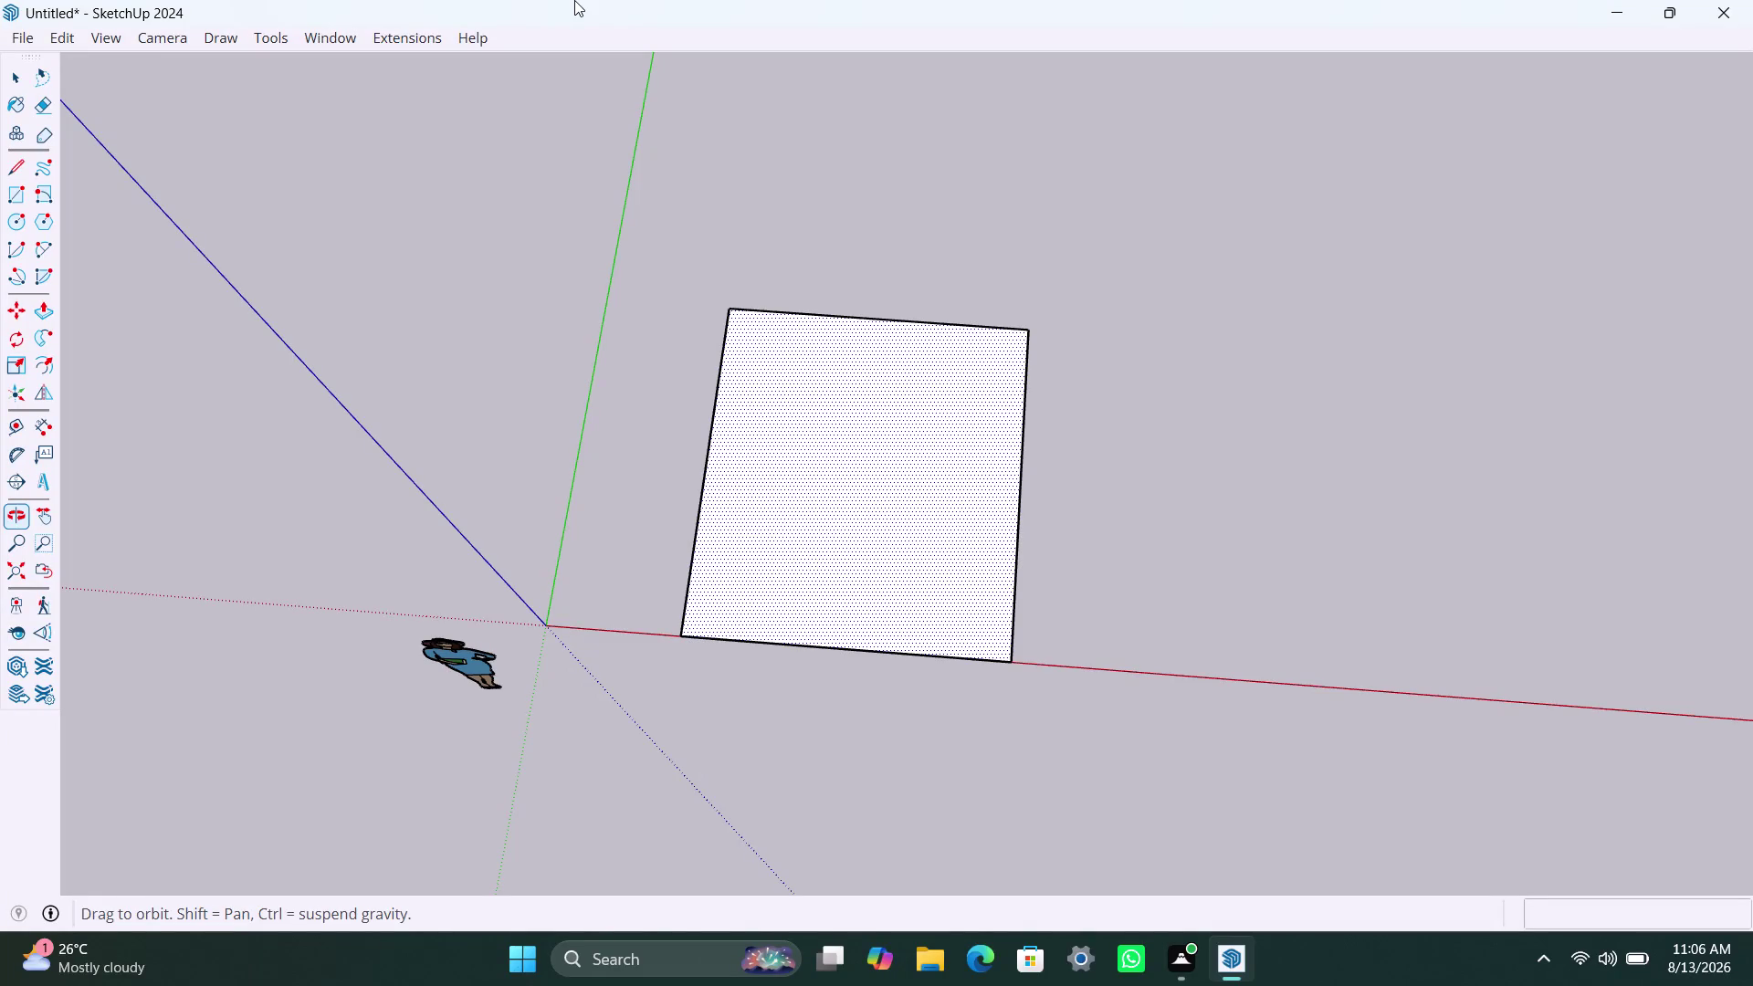
Bring up the app window's options menu, then dismiss it.
right_click(575, 0)
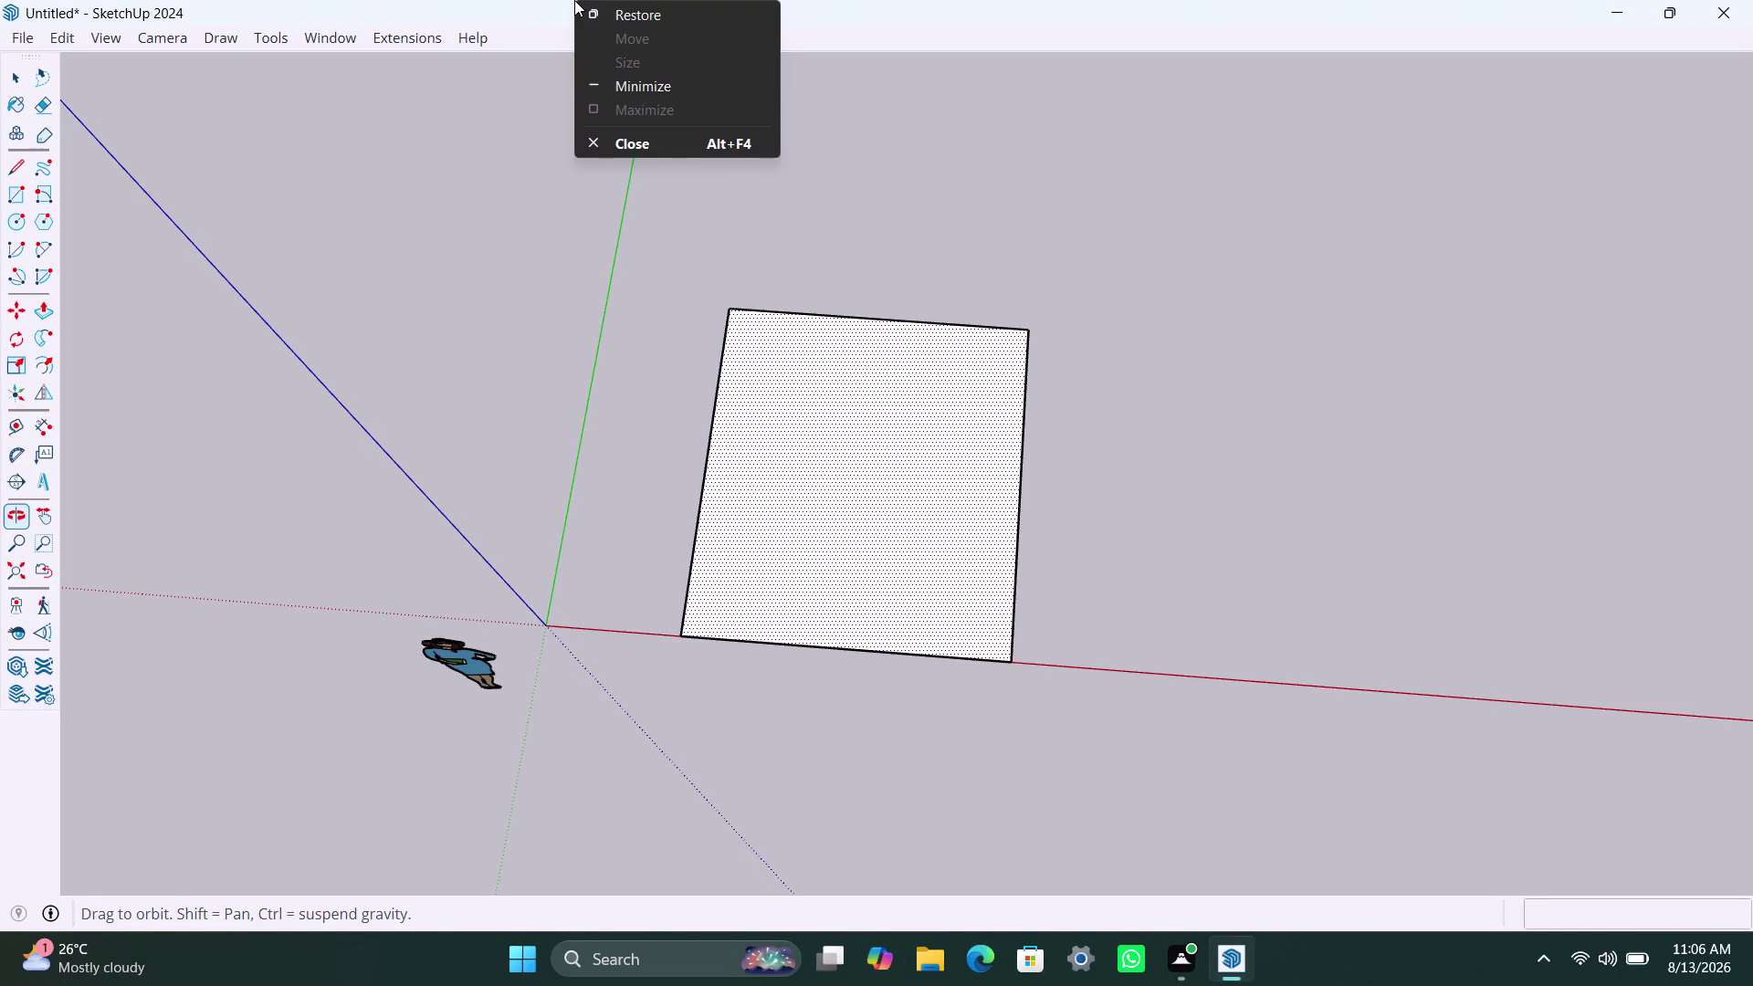
scroll(up, 3)
click(681, 257)
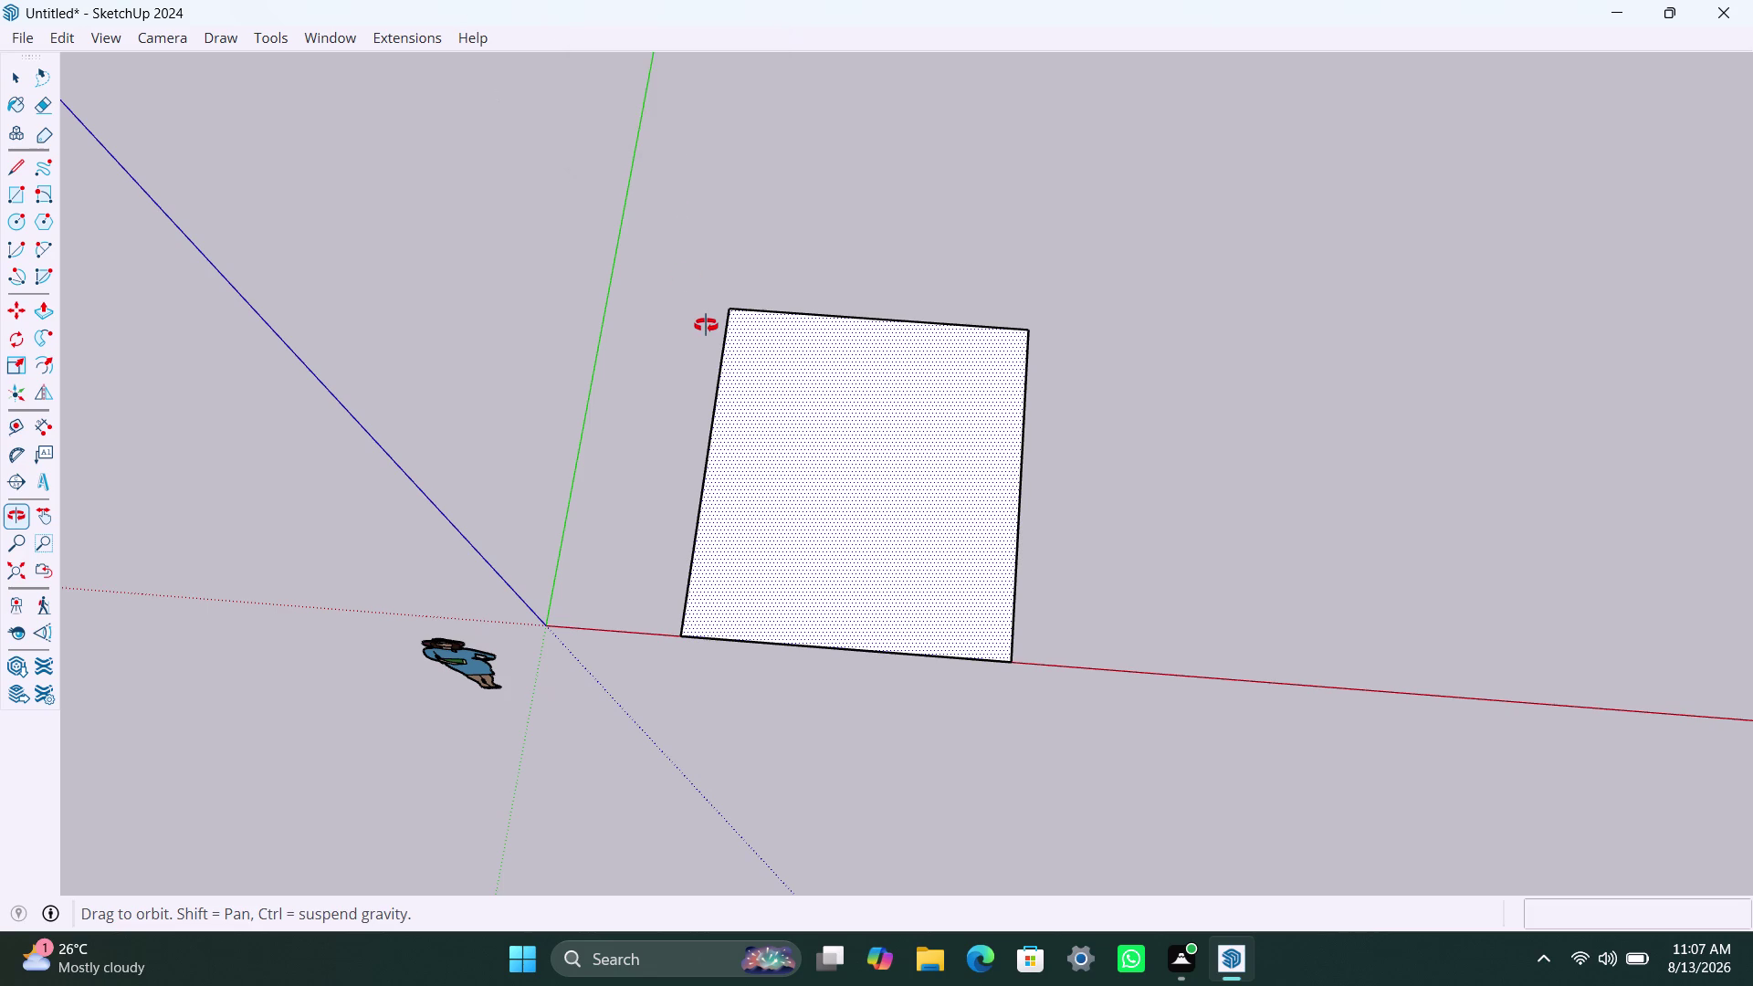
Switch to the Select tool, cancelling any active command.
key(space)
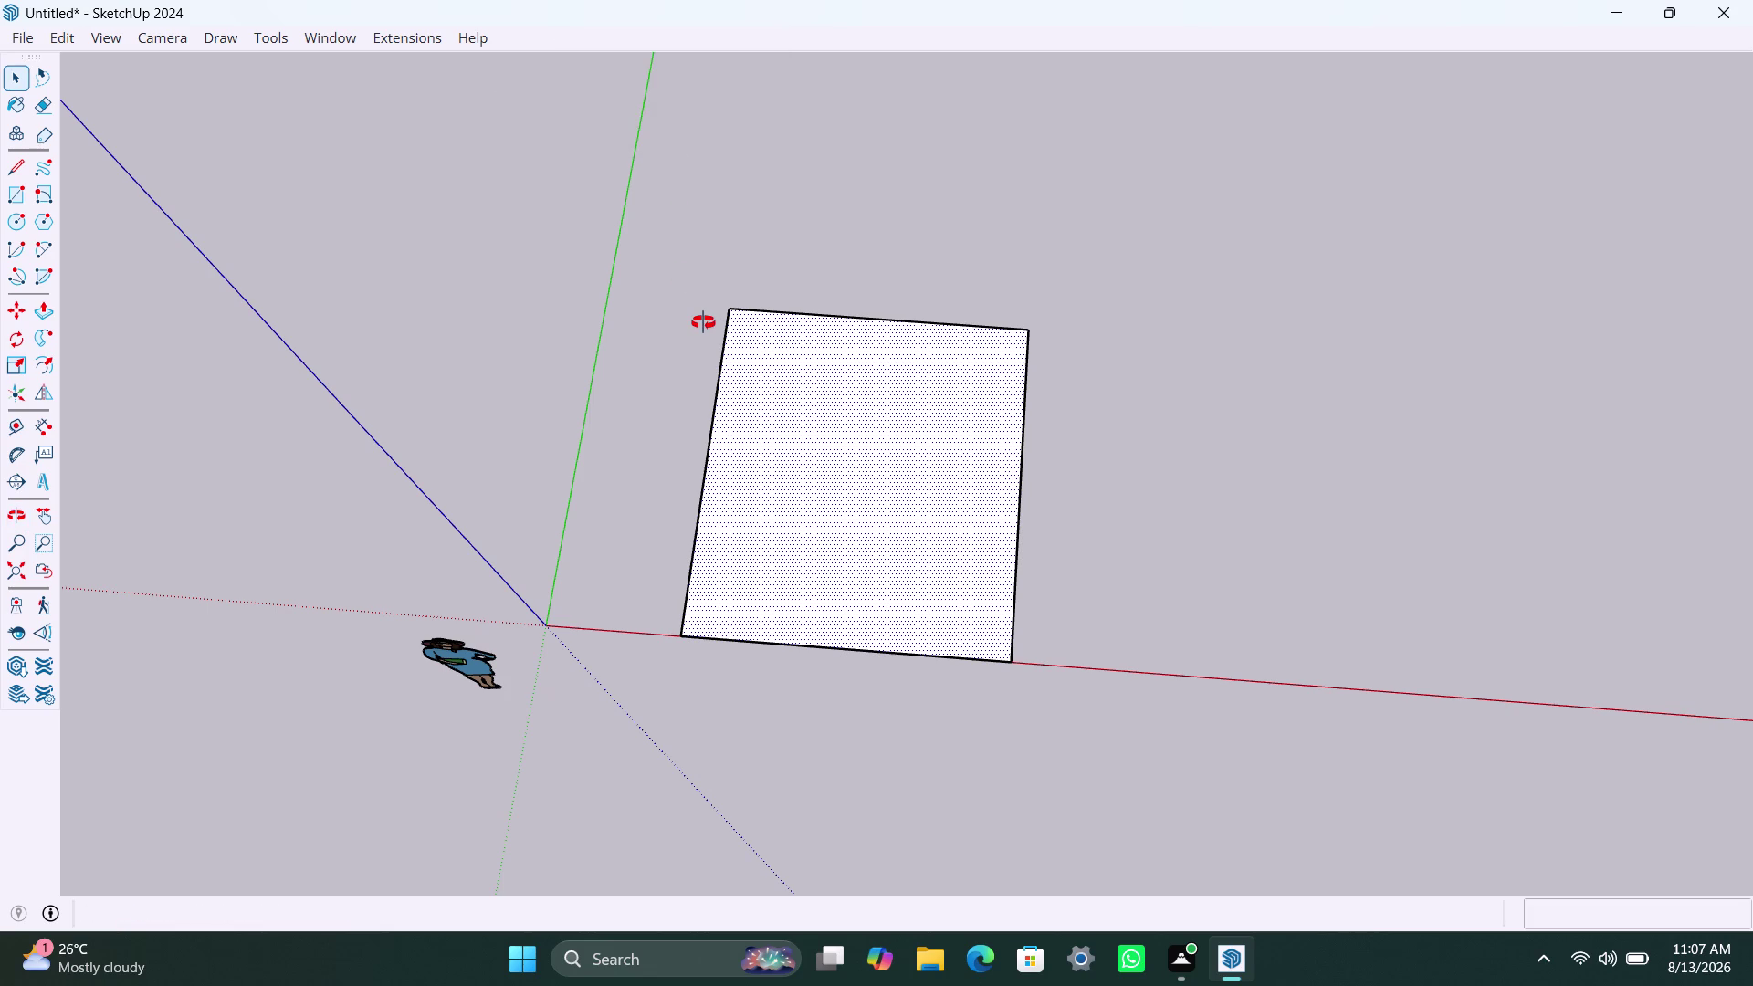
key(Escape)
key(Escape)
key(Escape)
key(space)
key(space)
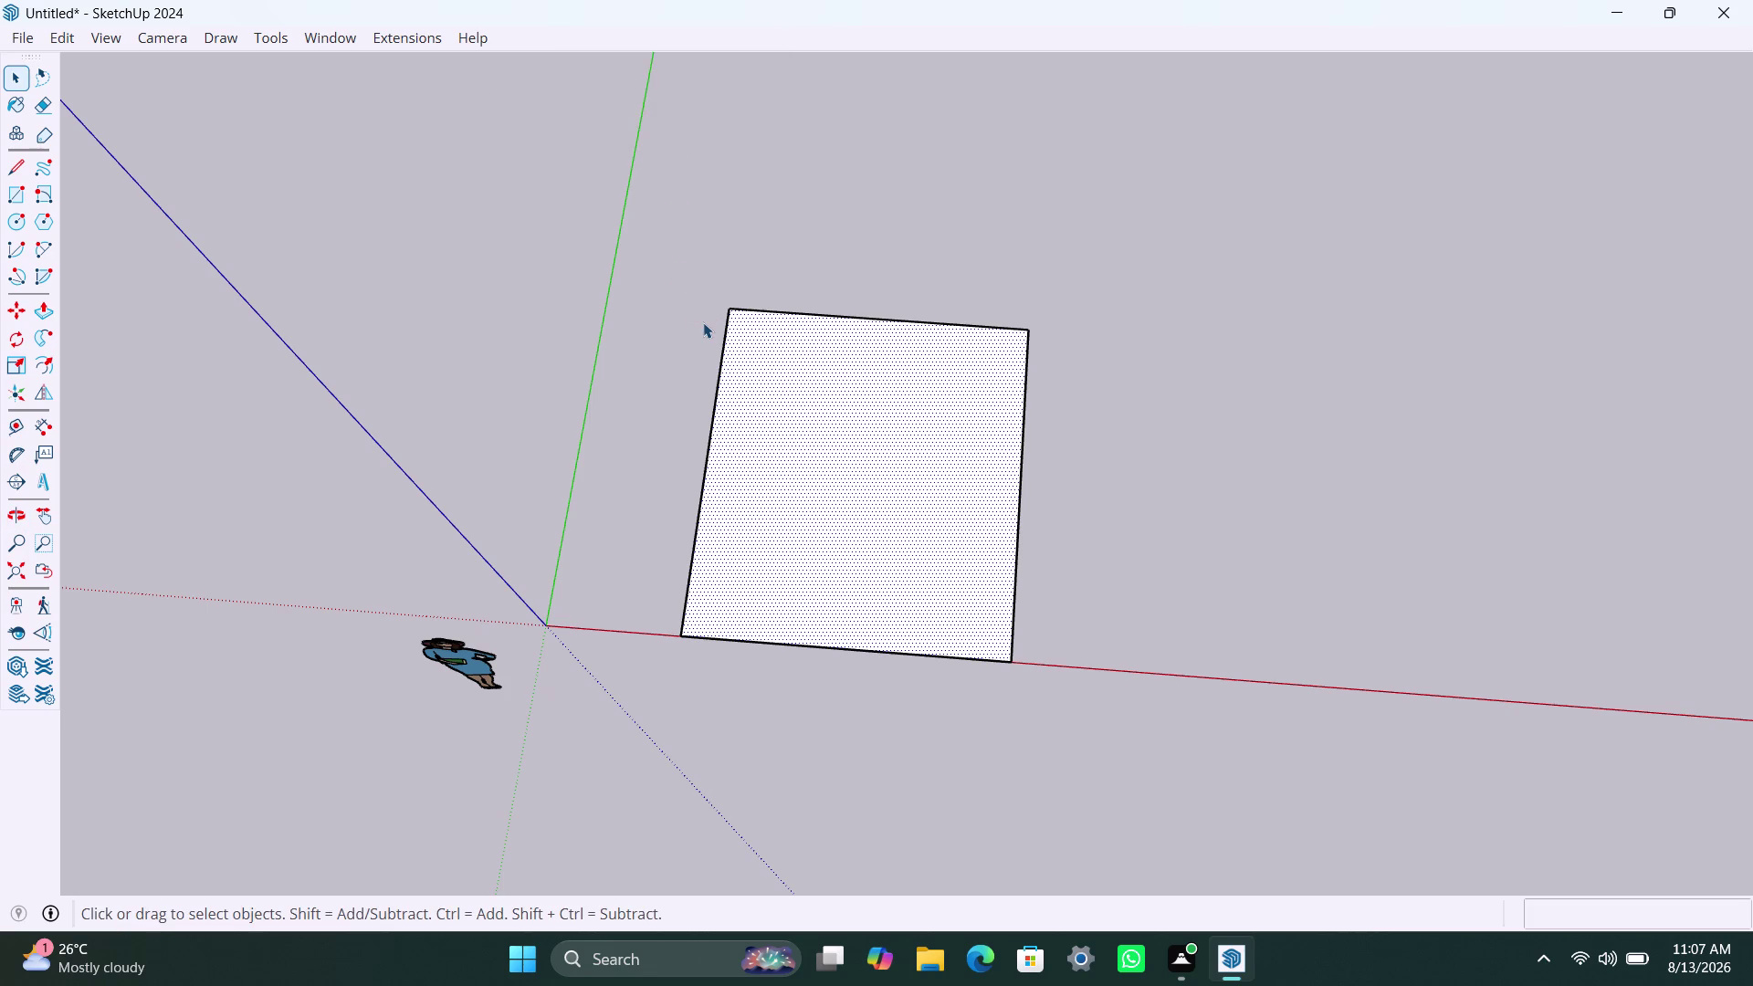
Zoom in and select the upright rectangular face together with its edges.
click(804, 320)
double_click(812, 361)
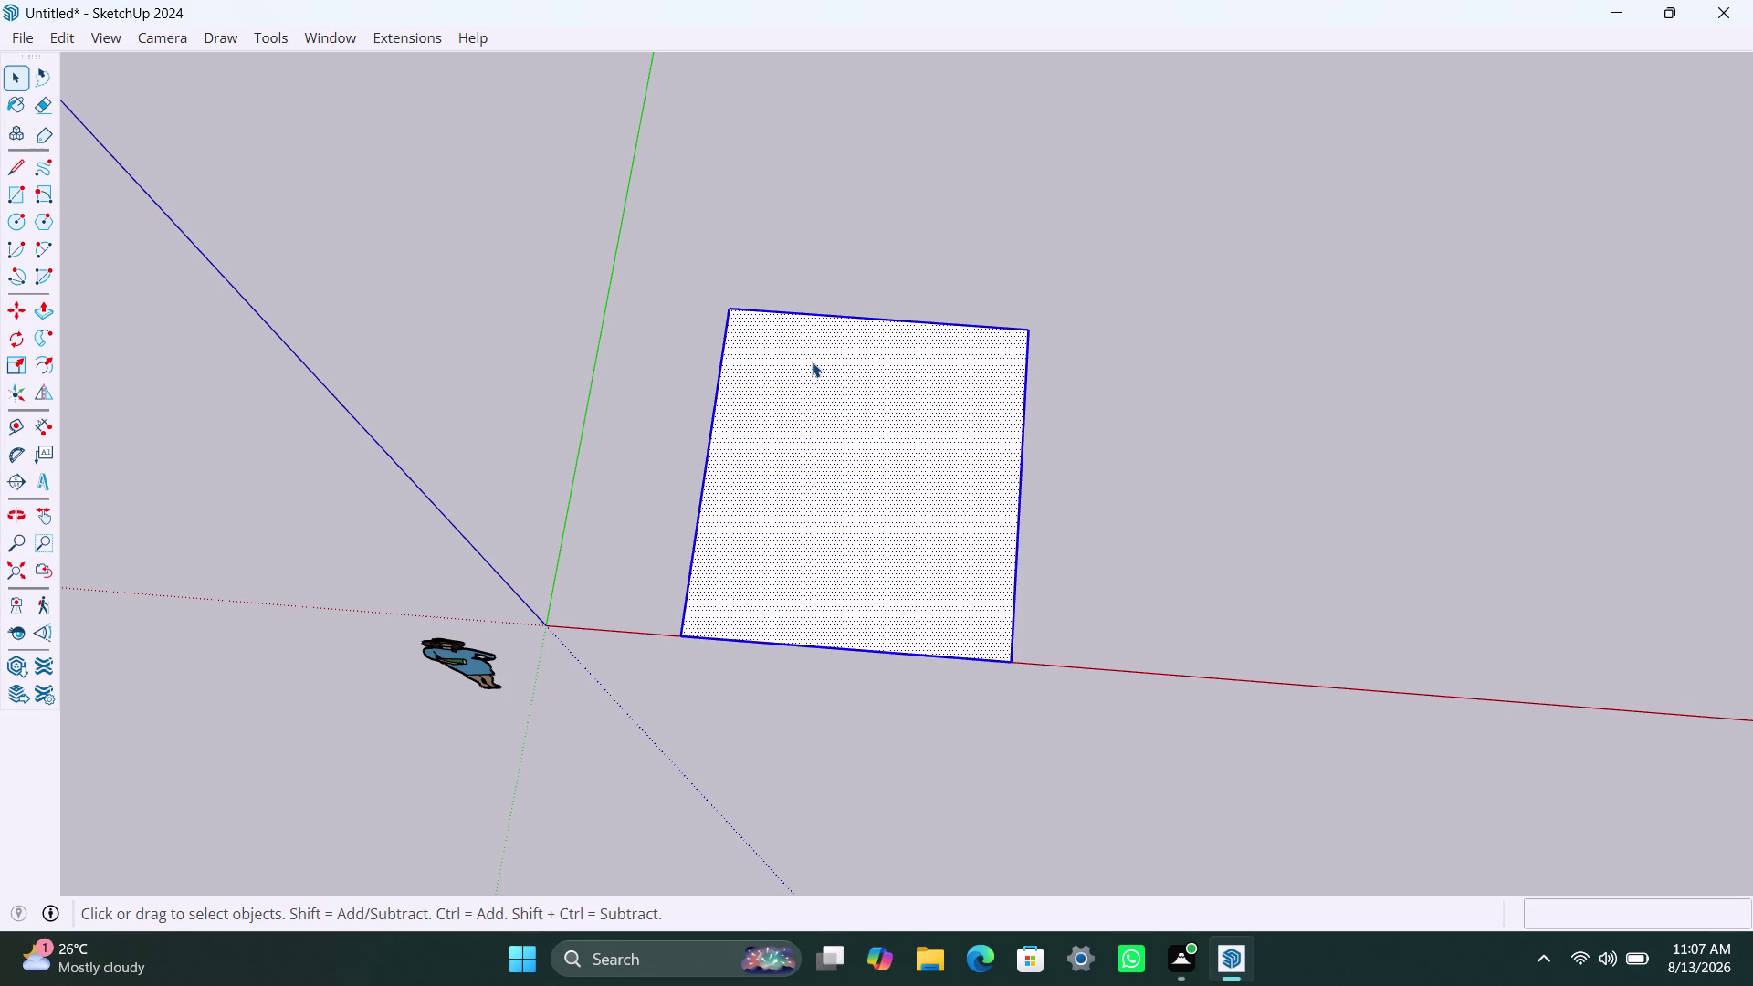
scroll(up, 3)
scroll(up, 3)
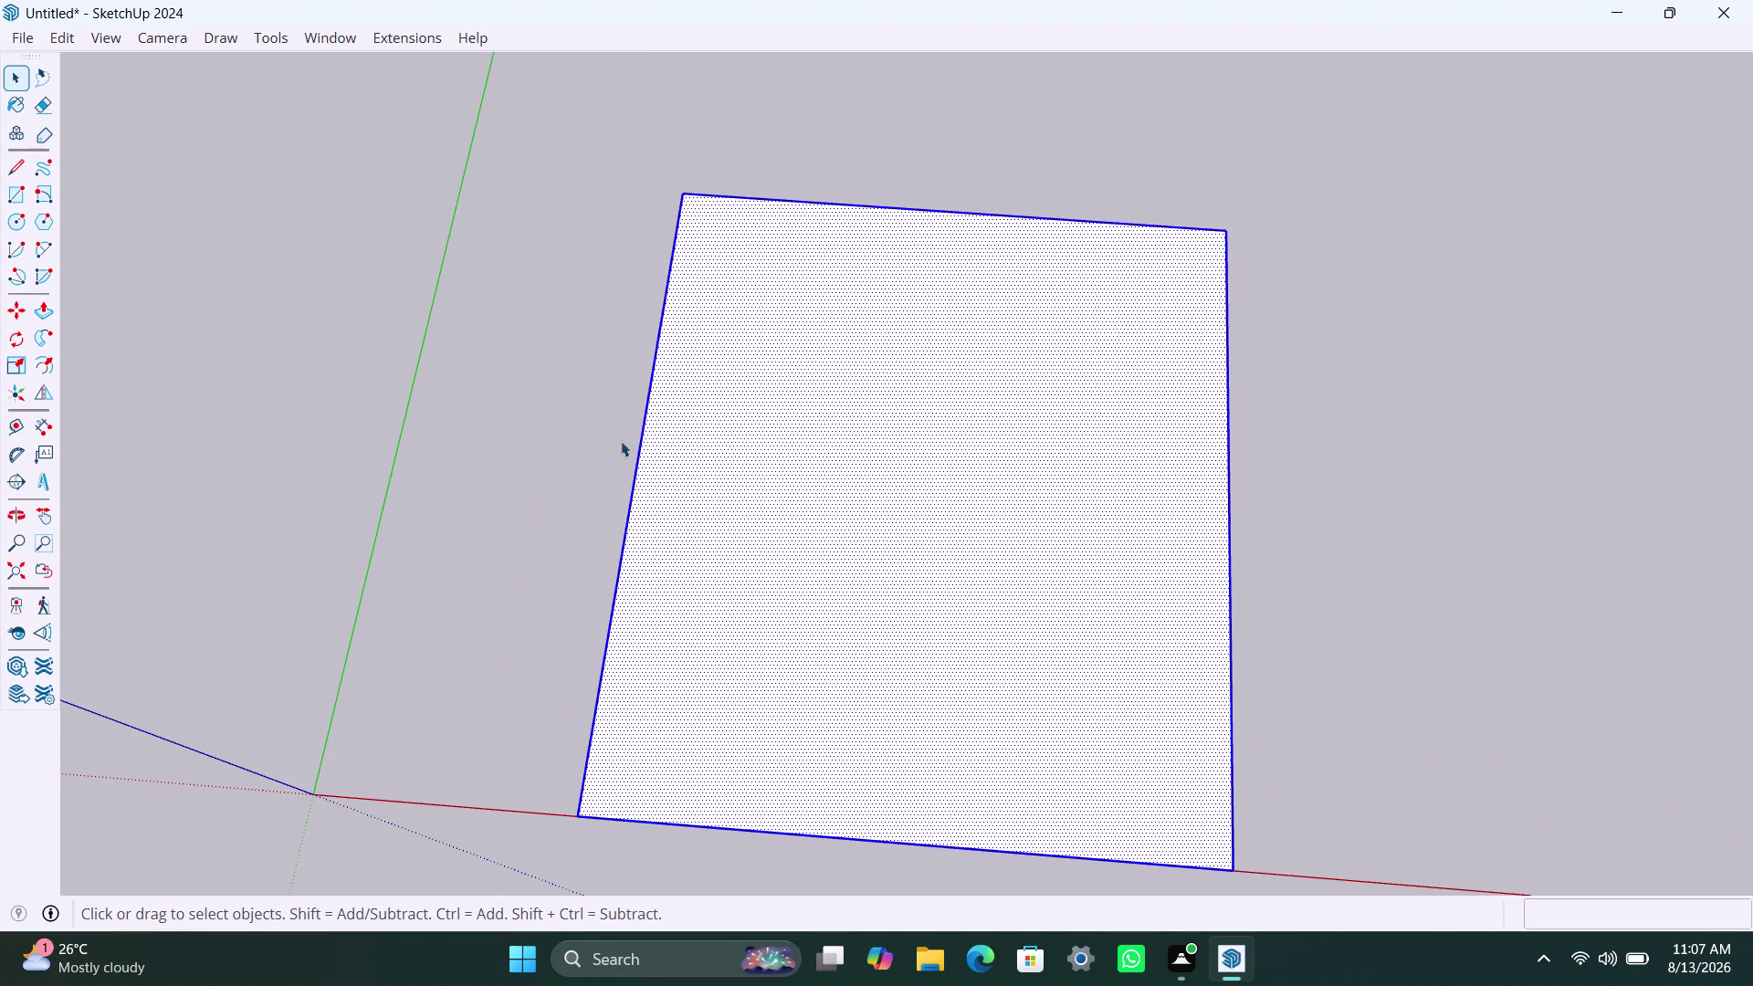
drag(610, 125, 1284, 872)
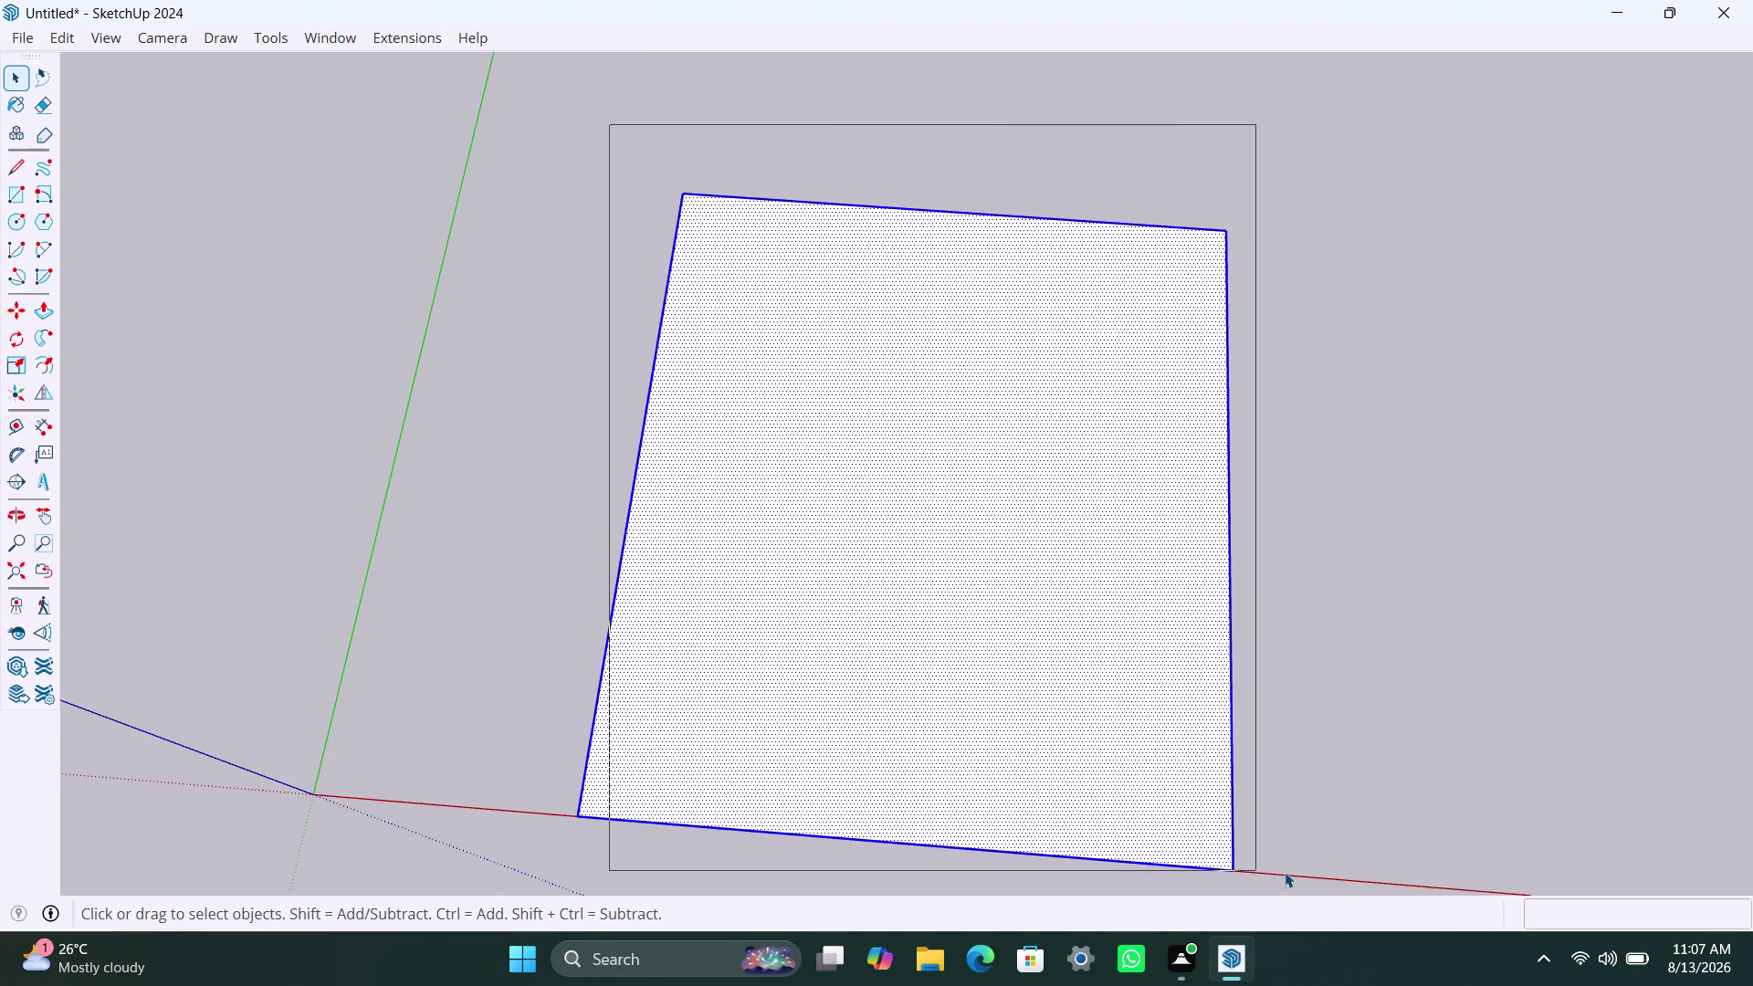
drag(1285, 872, 1291, 872)
click(1211, 743)
double_click(810, 508)
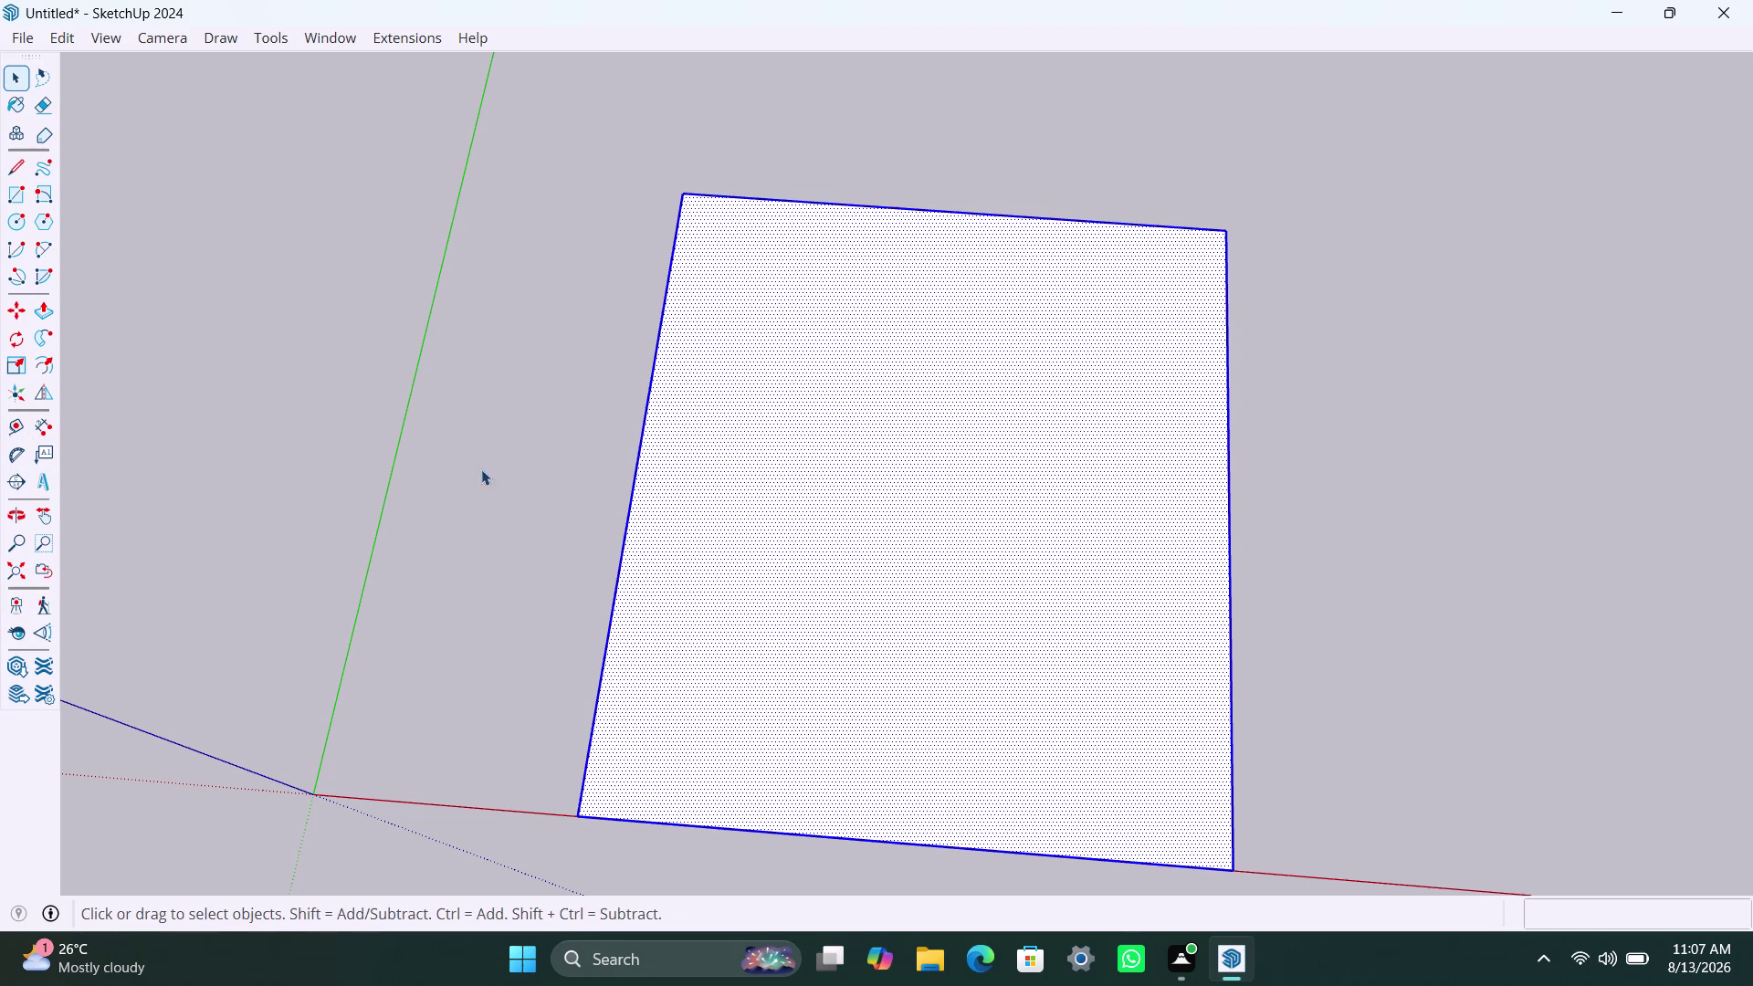
Offset the rectangle's outline 9" inward to create an inner rectangle.
text(kkkk)
text(k)
key(f)
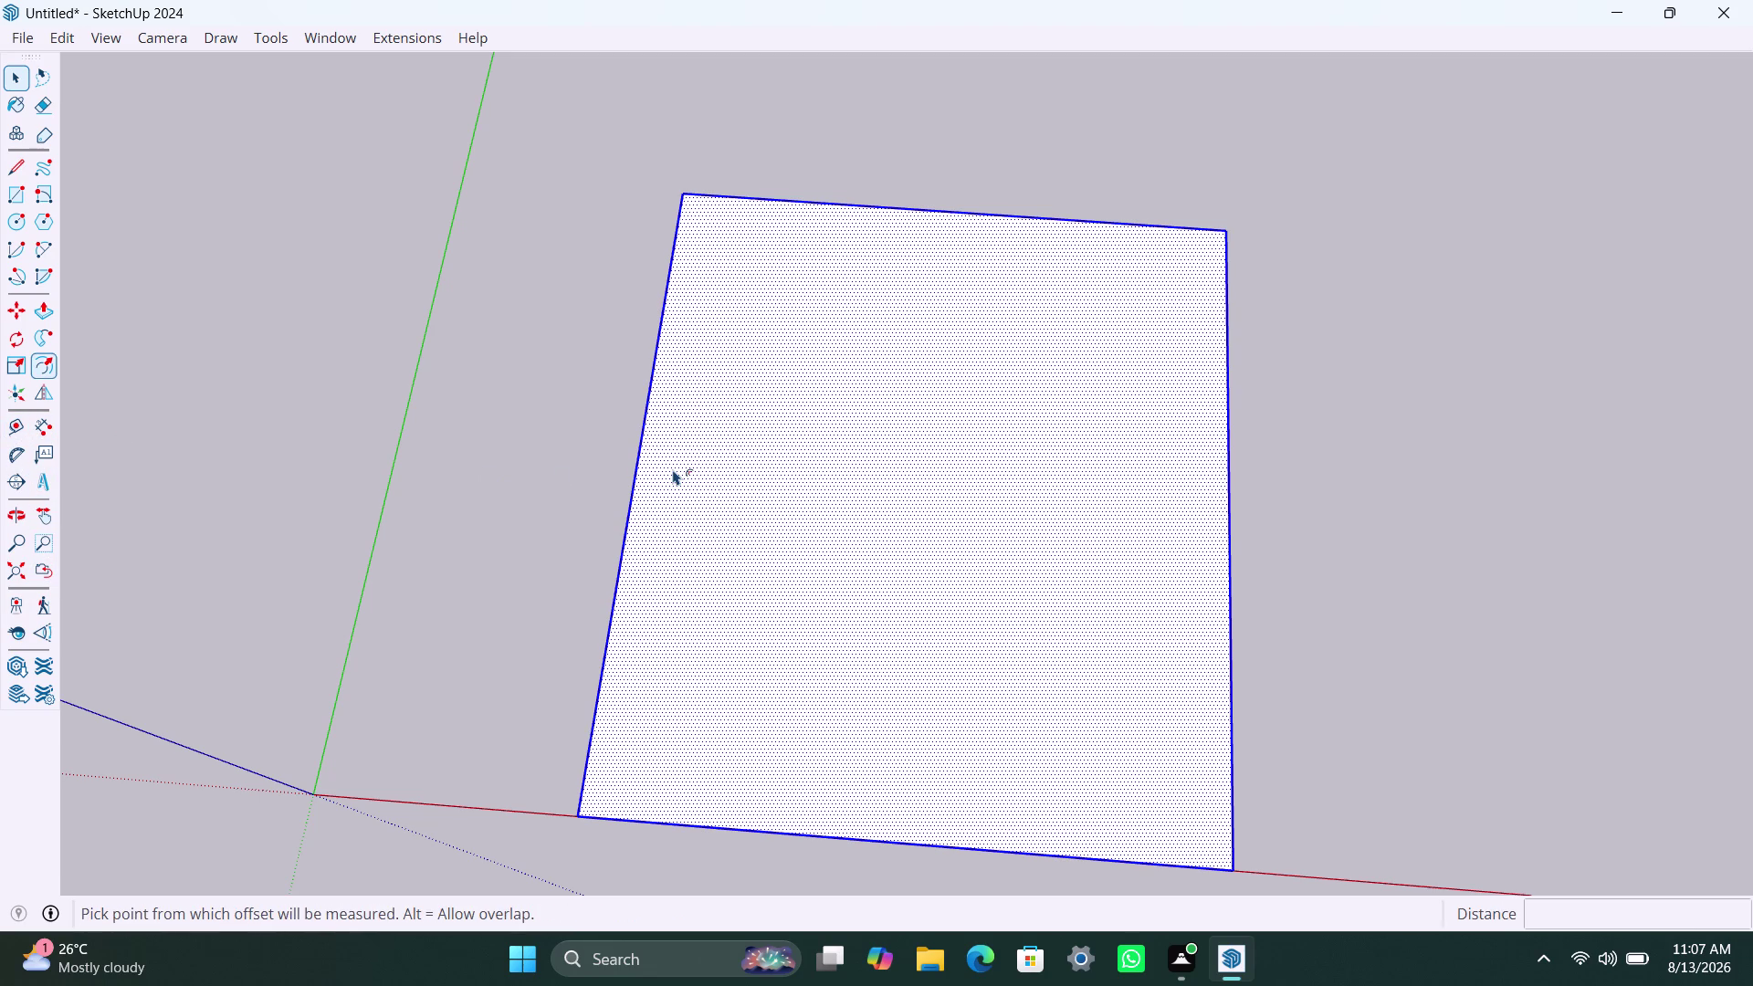
click(652, 441)
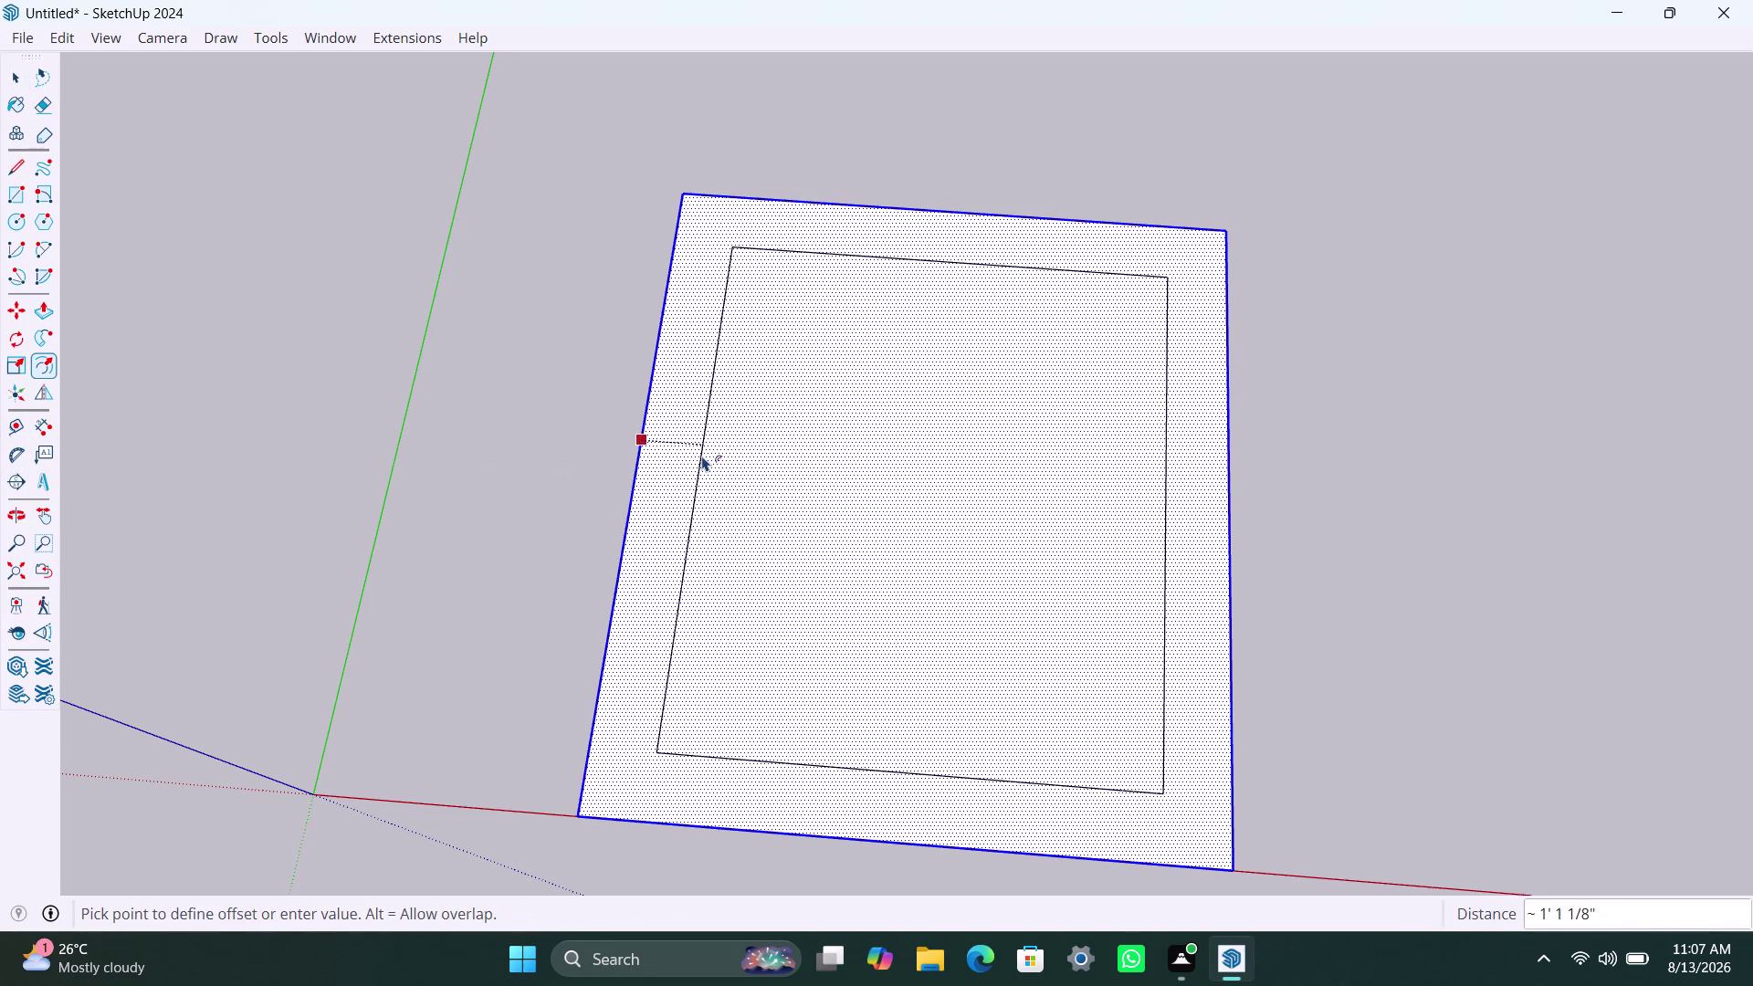
text(9)
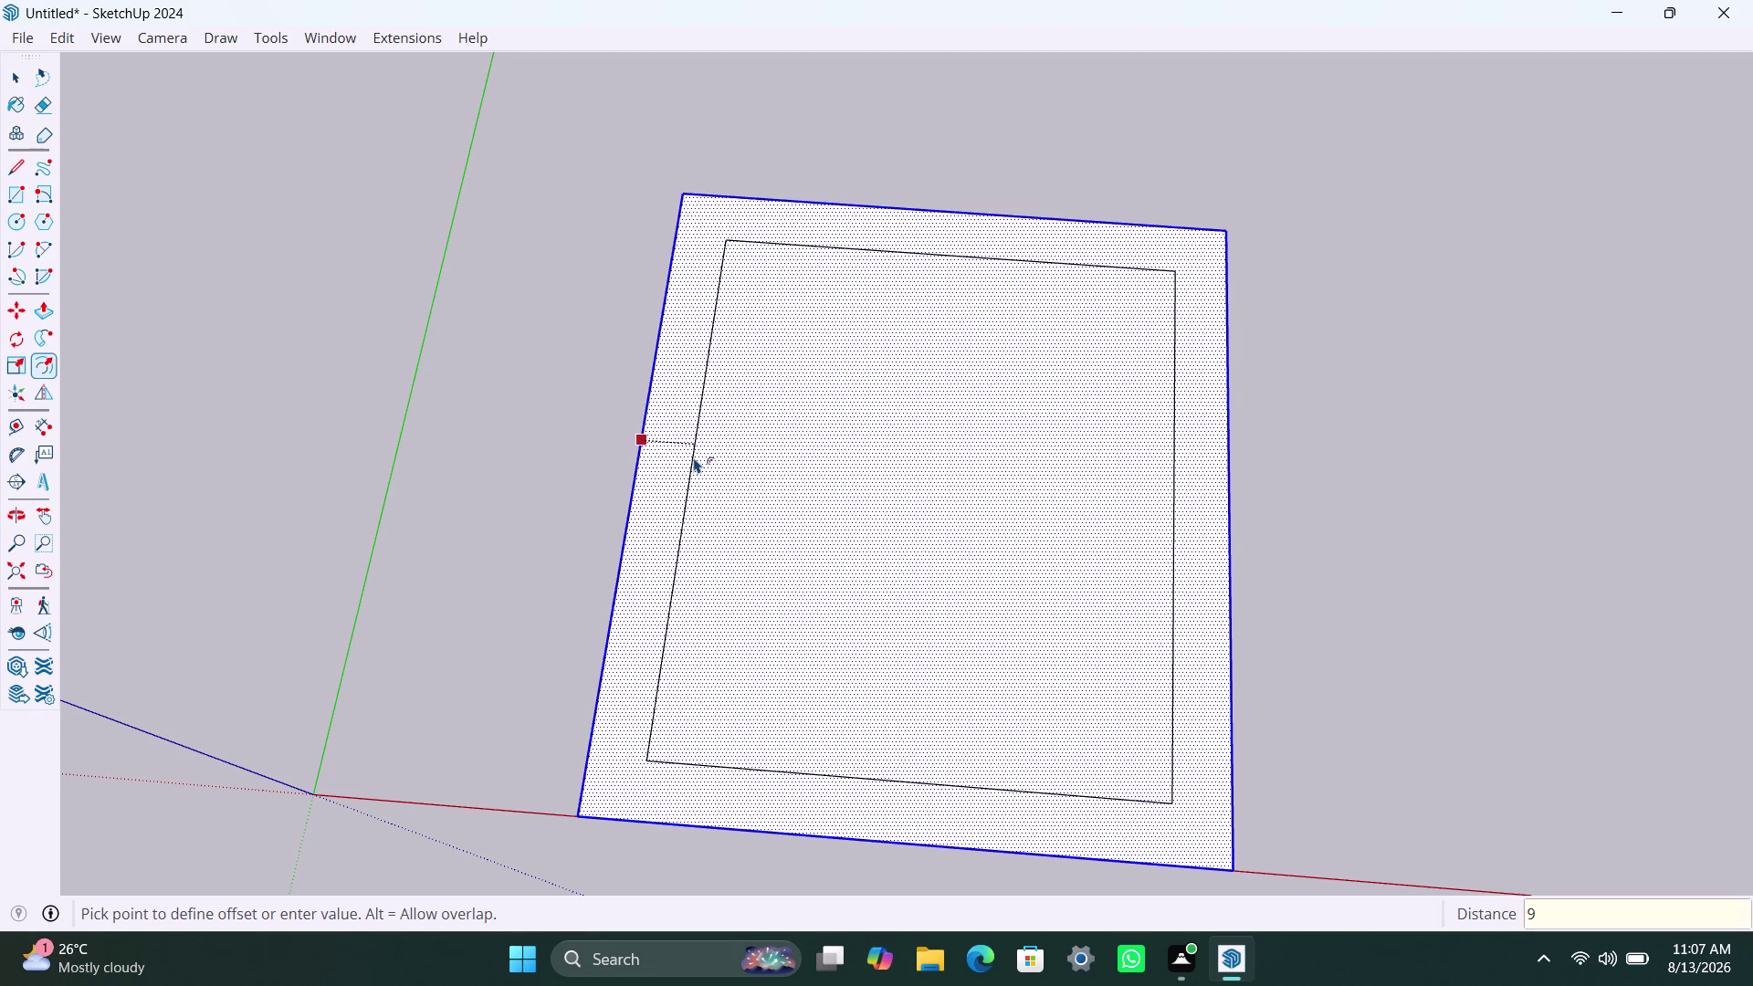
text(")
key(Return)
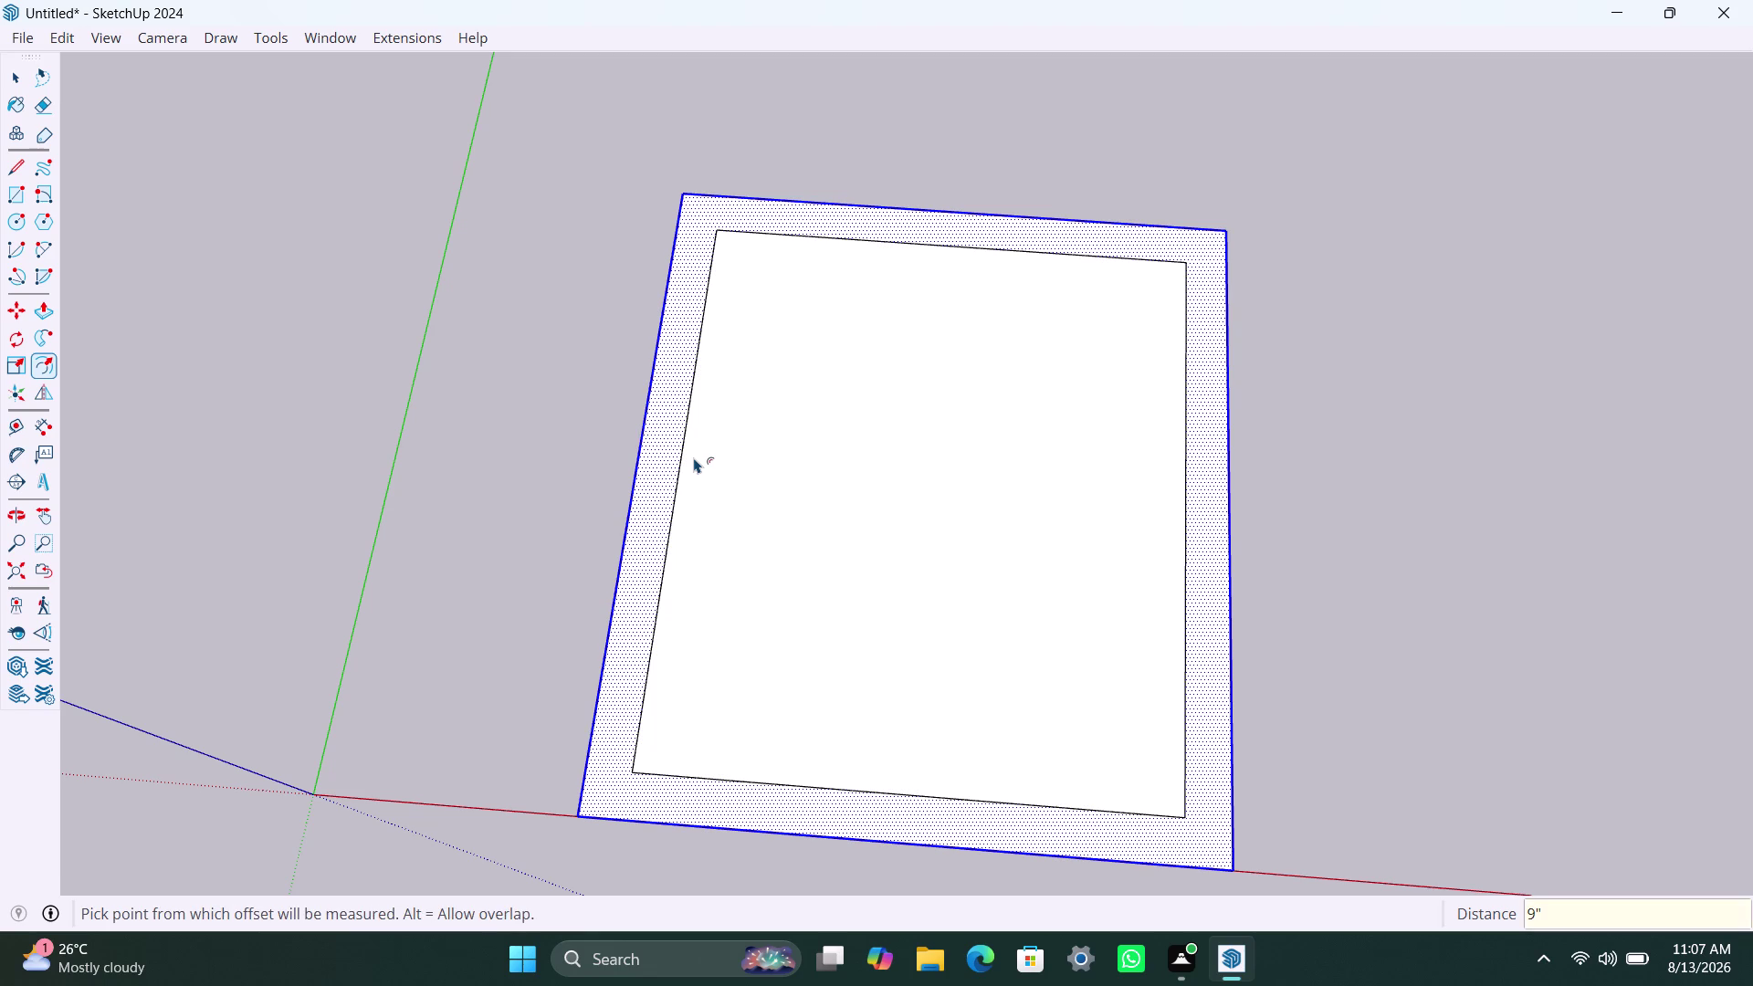